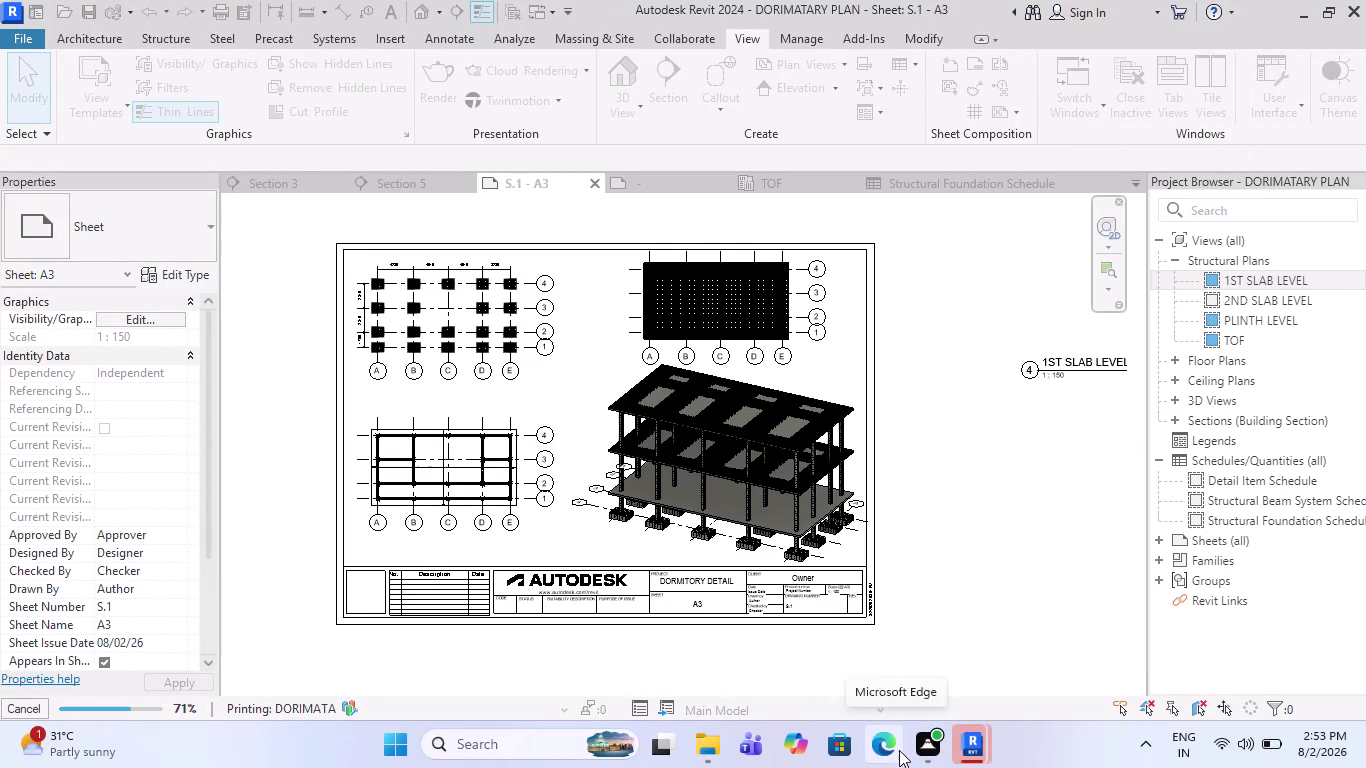
Bring up File Explorer from the taskbar and scroll its navigation pane to Quick access.
click(718, 745)
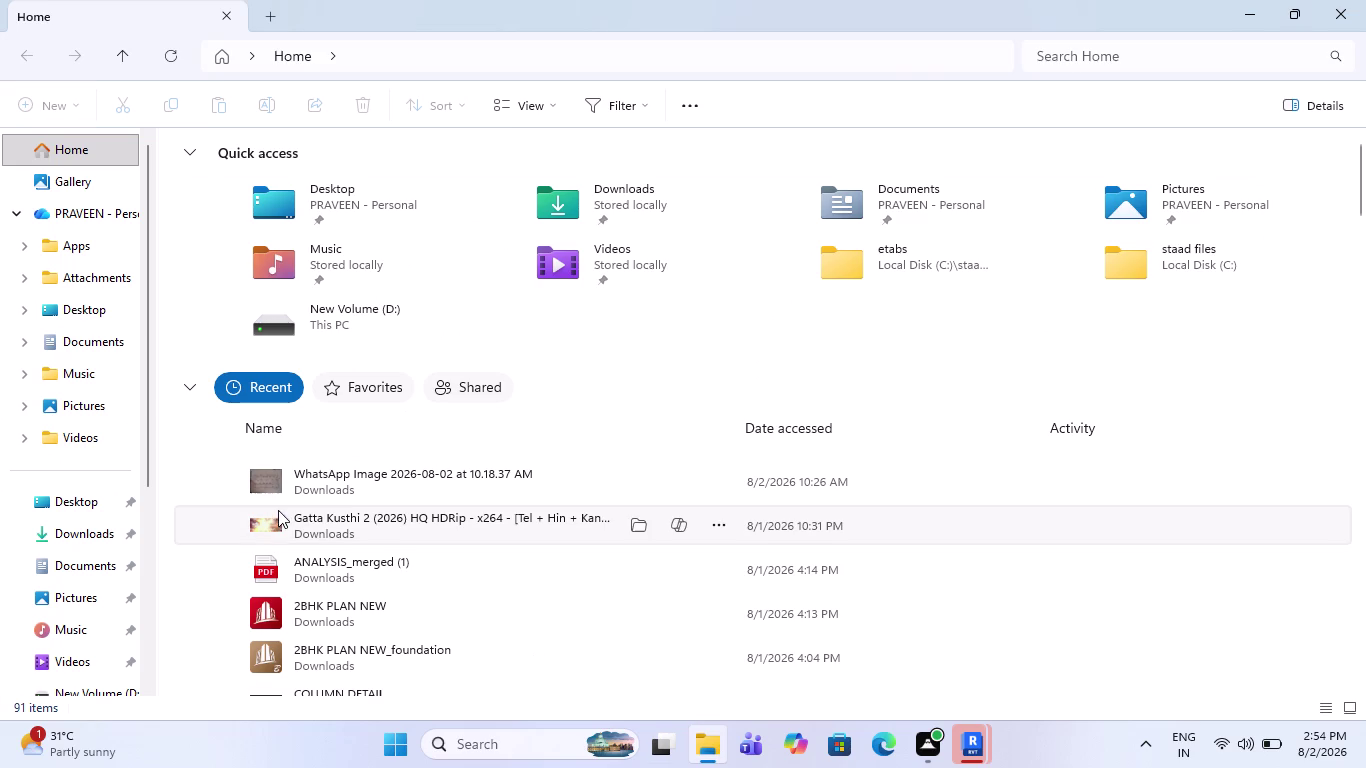
scroll(up, 3)
scroll(down, 3)
scroll(up, 3)
scroll(up, 3)
scroll(up, 3)
scroll(up, 3)
click(85, 149)
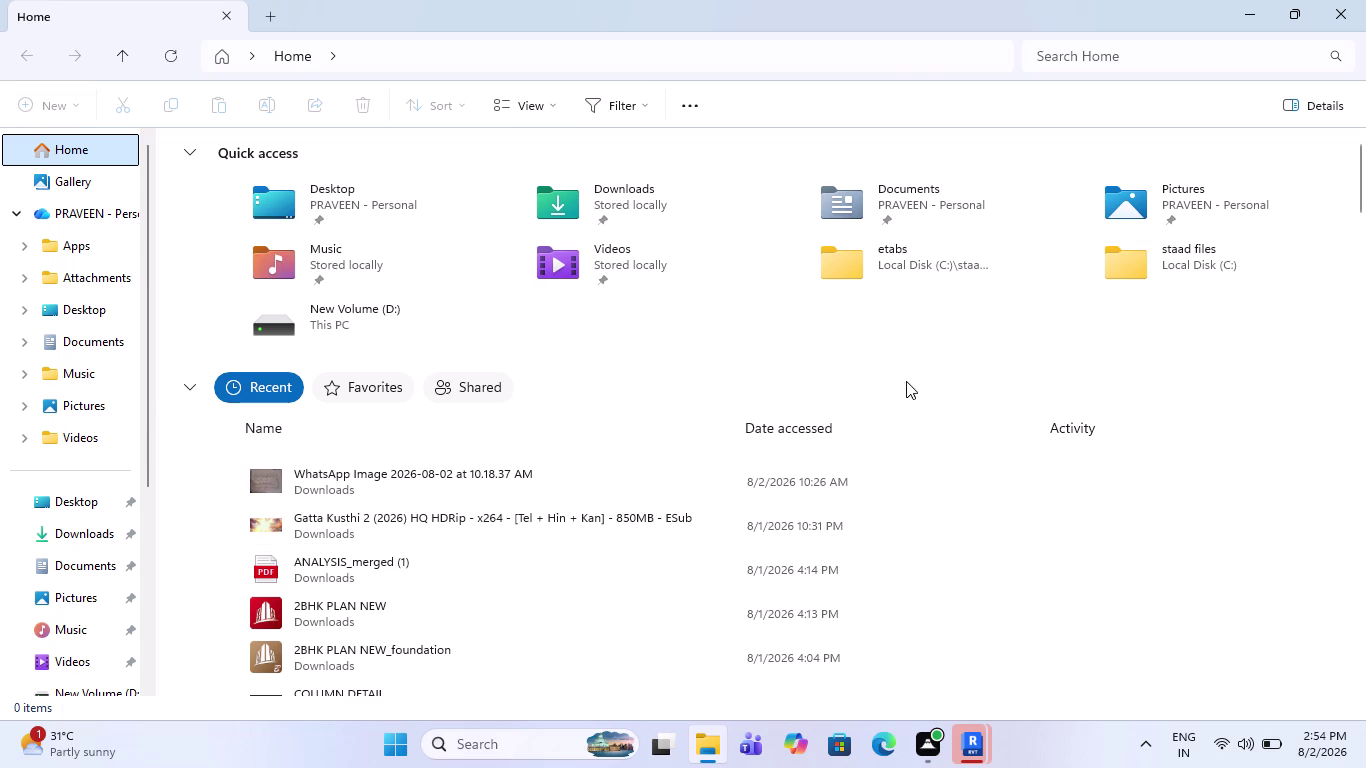
Open the Downloads folder, then switch to the Documents folder.
double_click(601, 208)
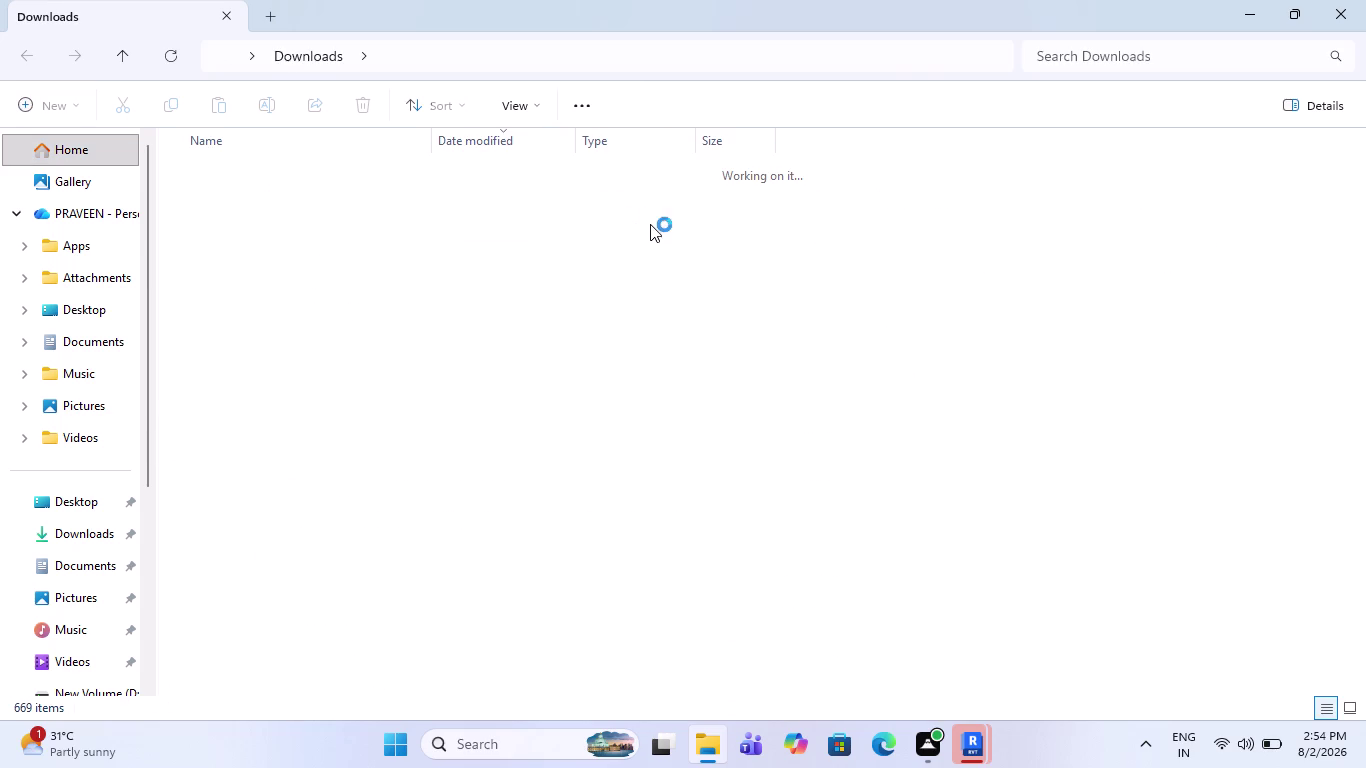
scroll(up, 3)
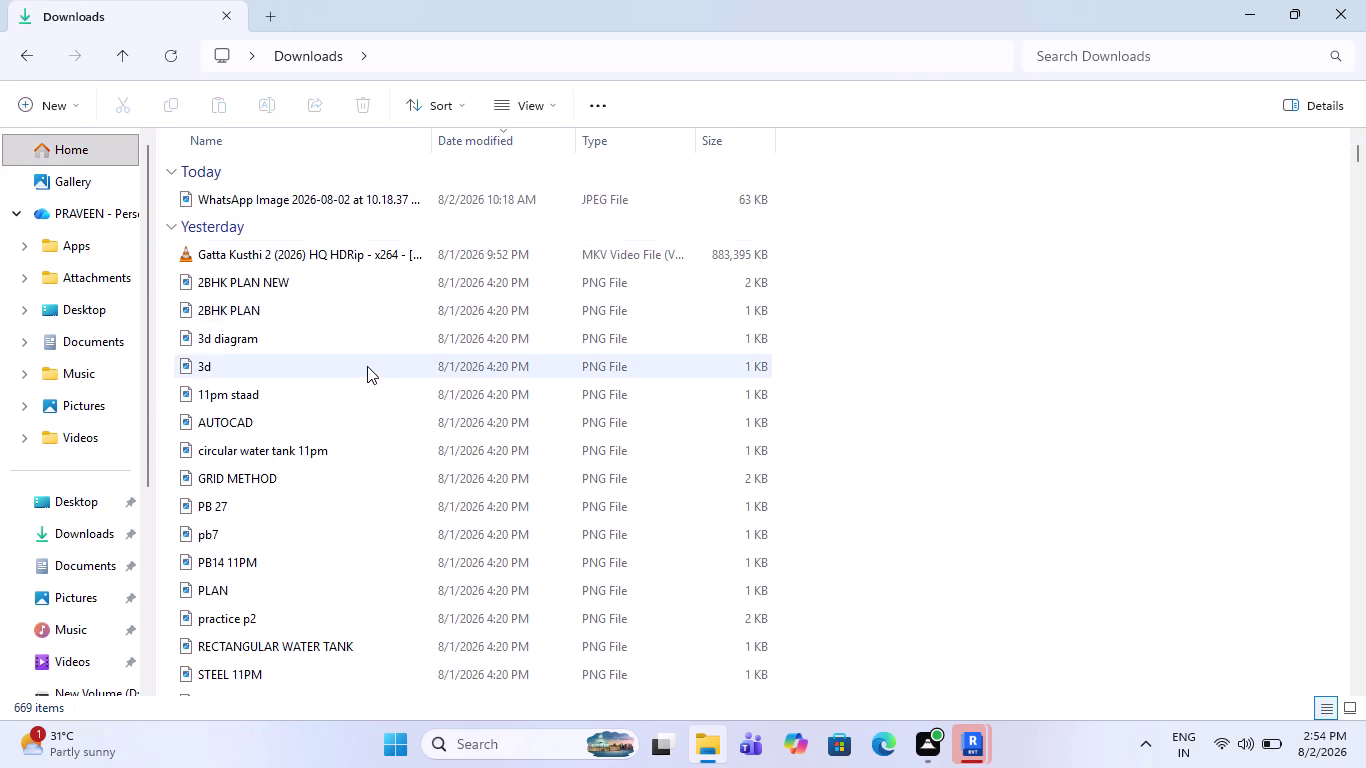
scroll(down, 3)
scroll(up, 3)
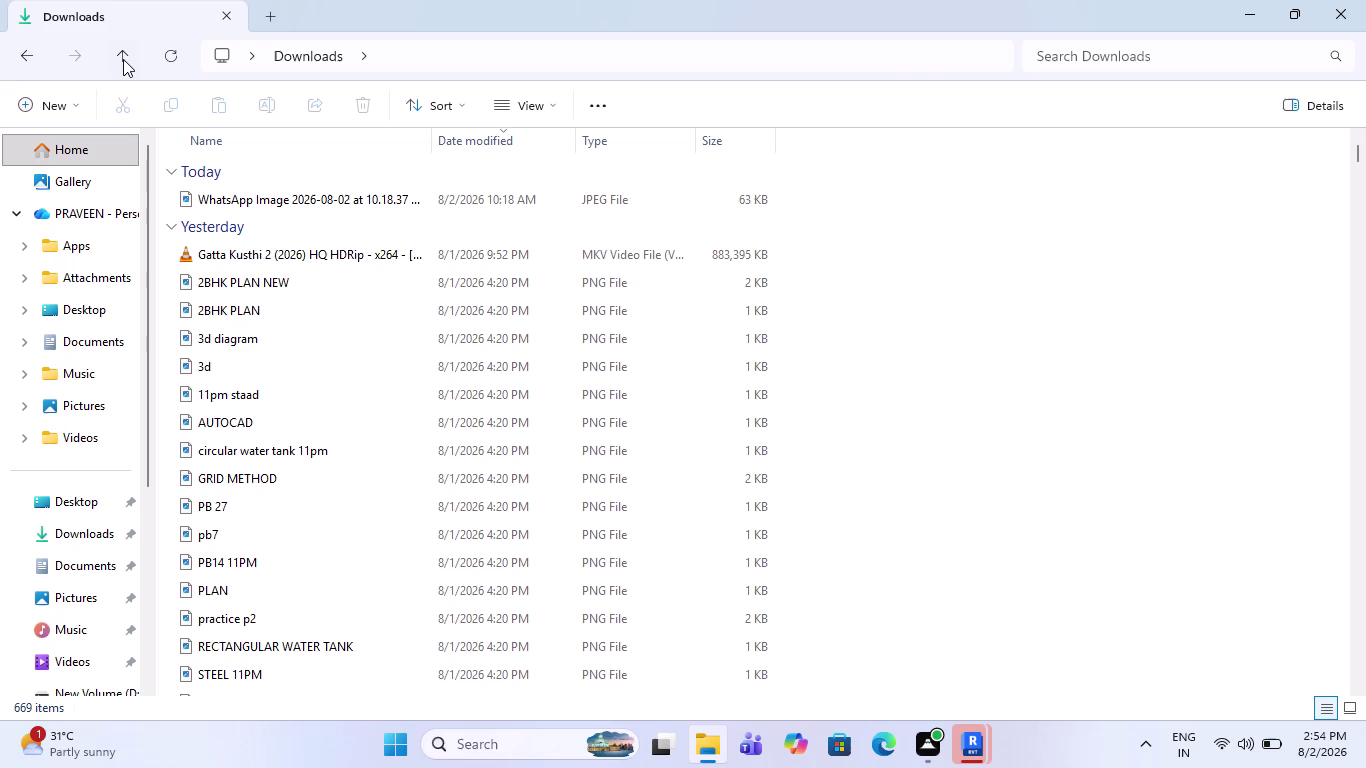
double_click(101, 338)
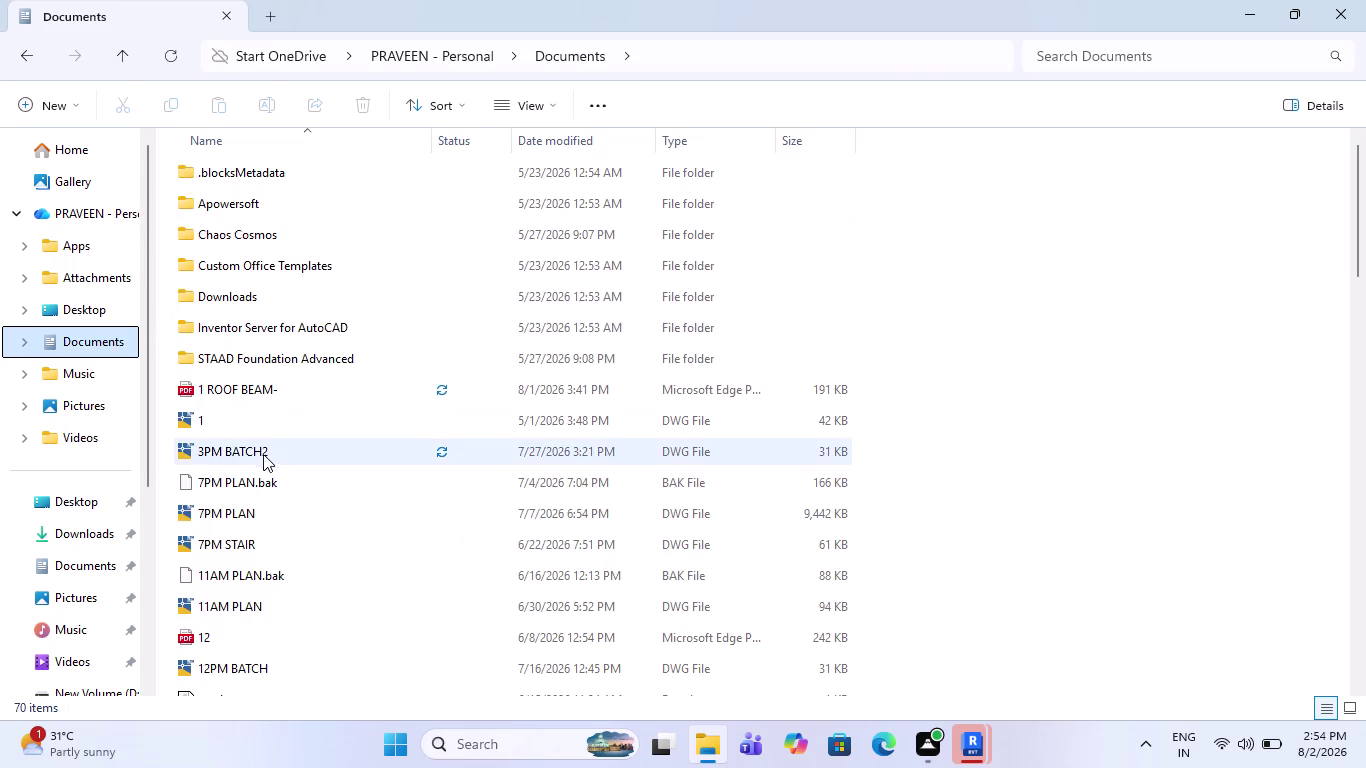
Scroll through the Documents files and sort them by Status.
scroll(down, 3)
scroll(down, 3)
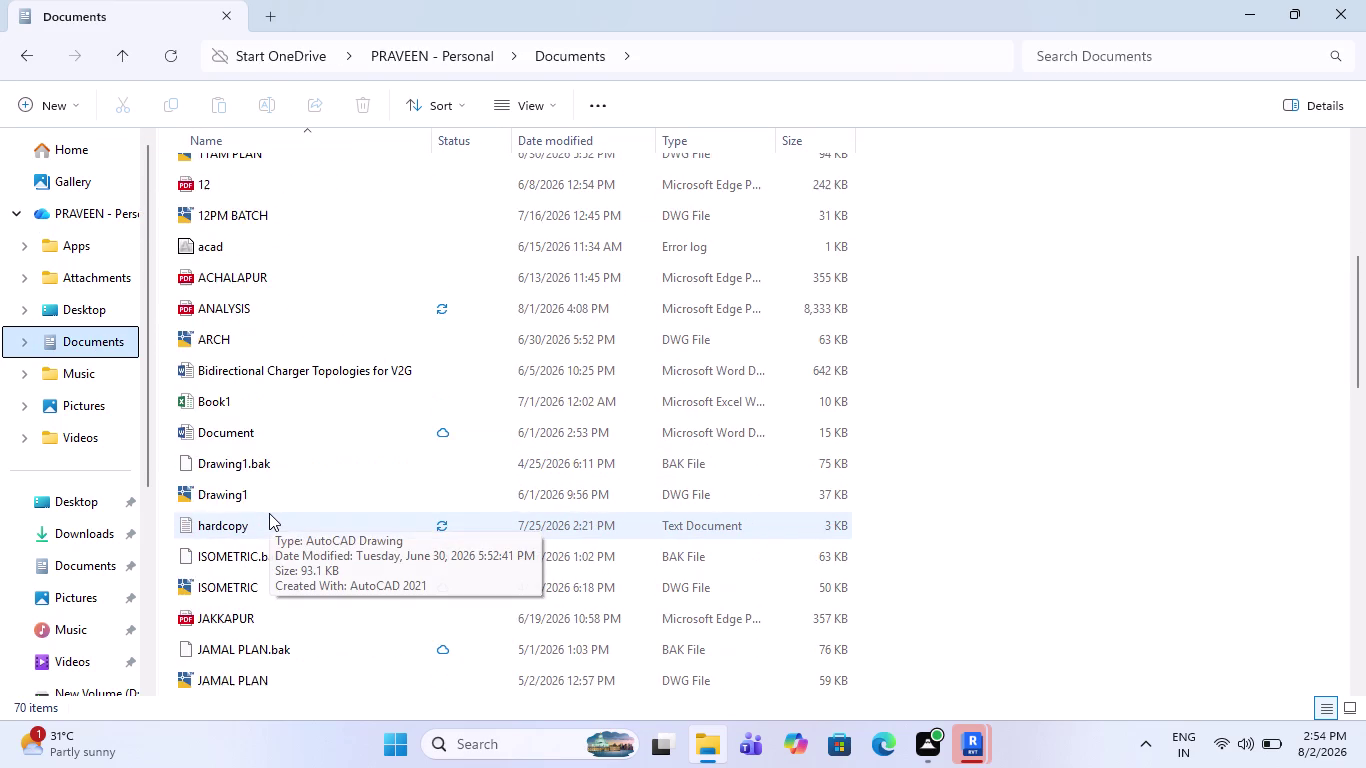
scroll(down, 3)
scroll(down, 3)
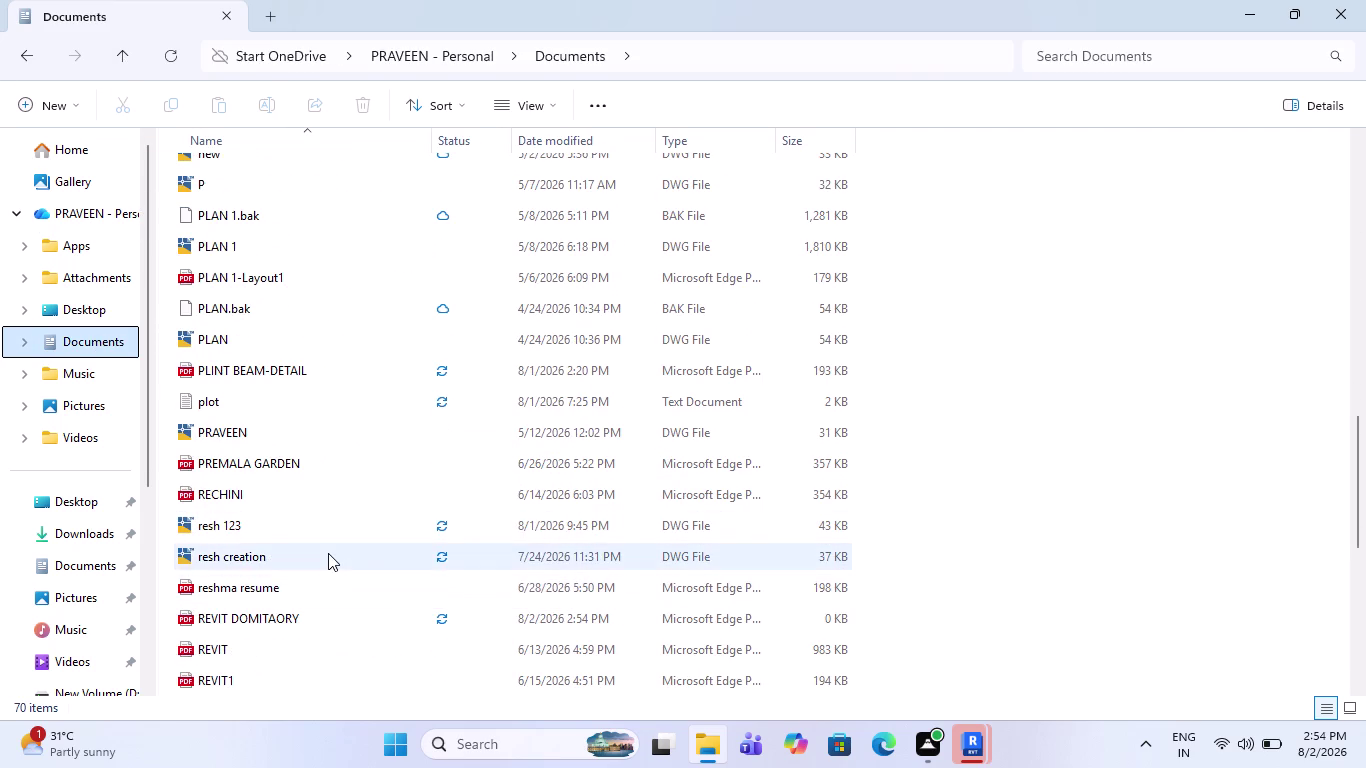
scroll(down, 3)
scroll(up, 3)
scroll(up, 3)
scroll(down, 3)
scroll(up, 3)
scroll(up, 3)
scroll(up, 3)
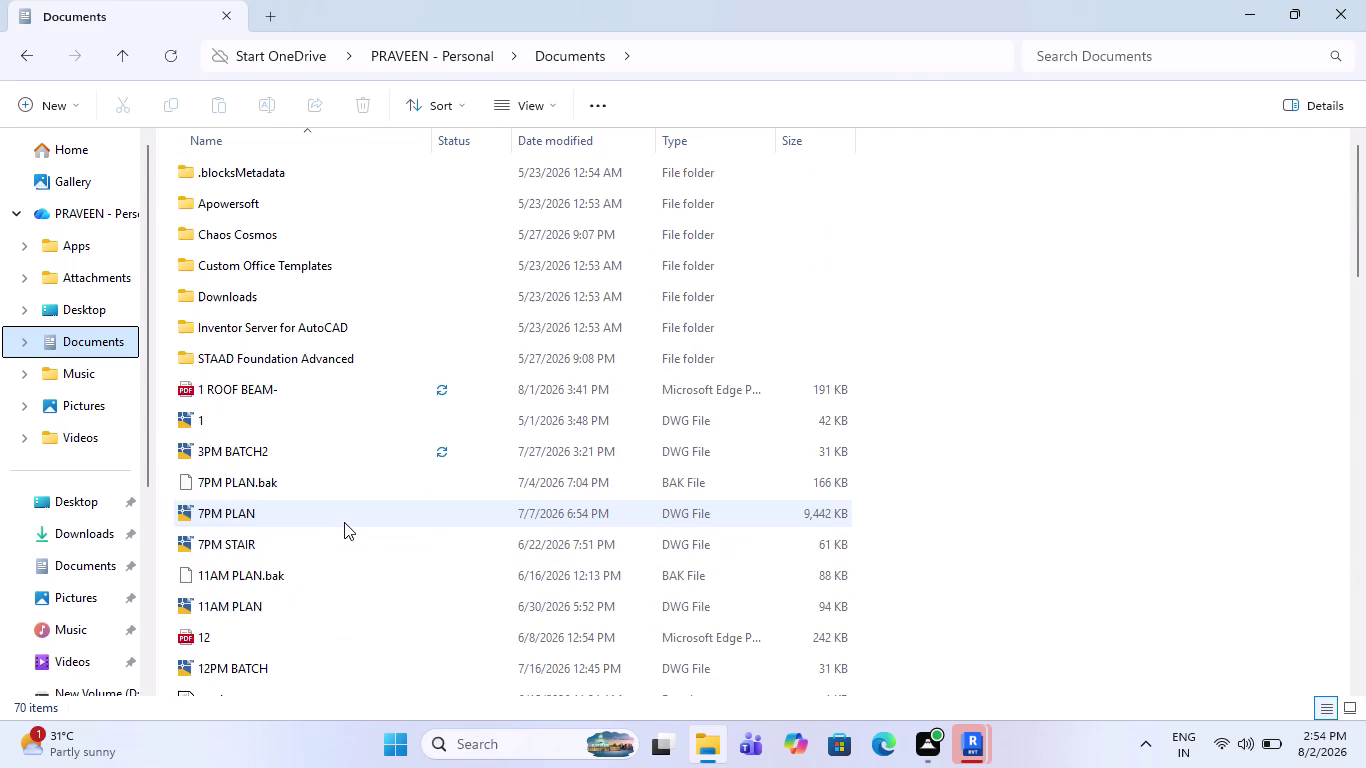
scroll(up, 3)
click(456, 100)
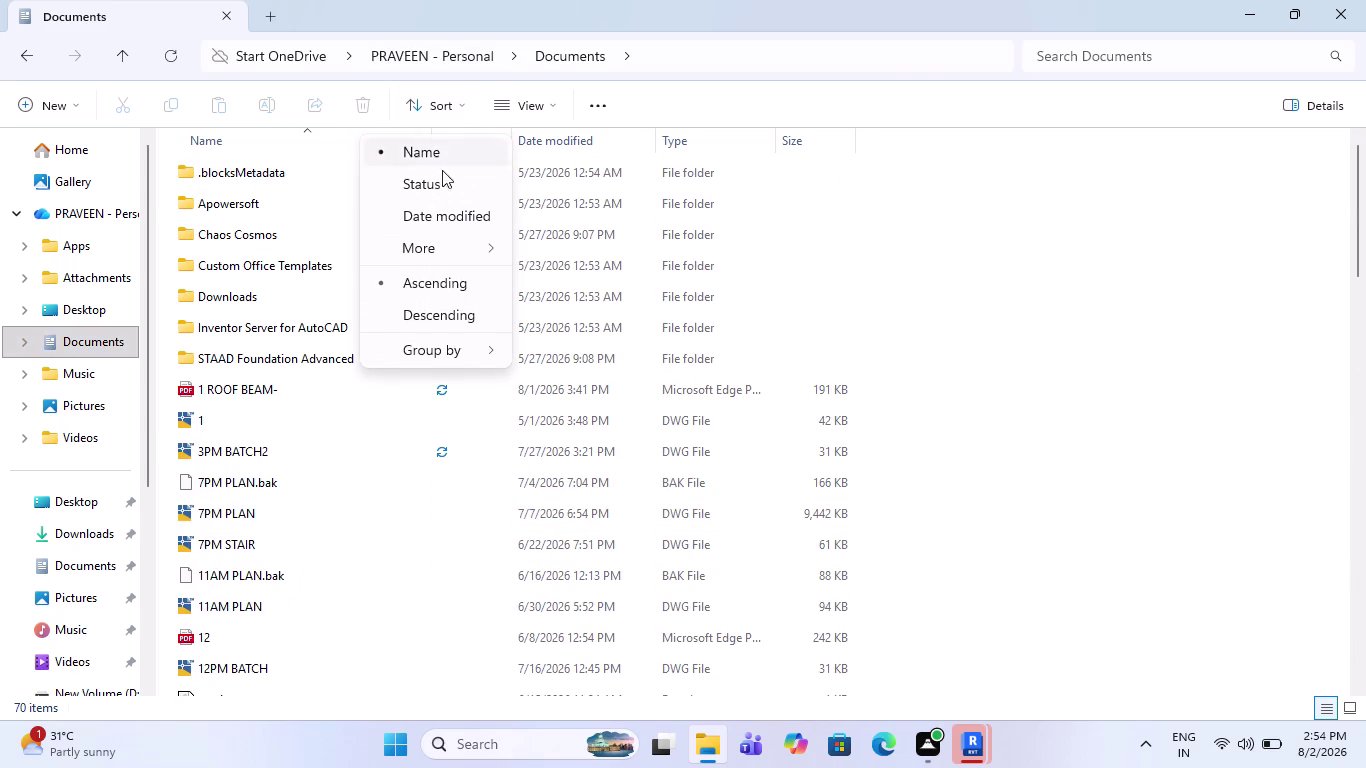
click(438, 209)
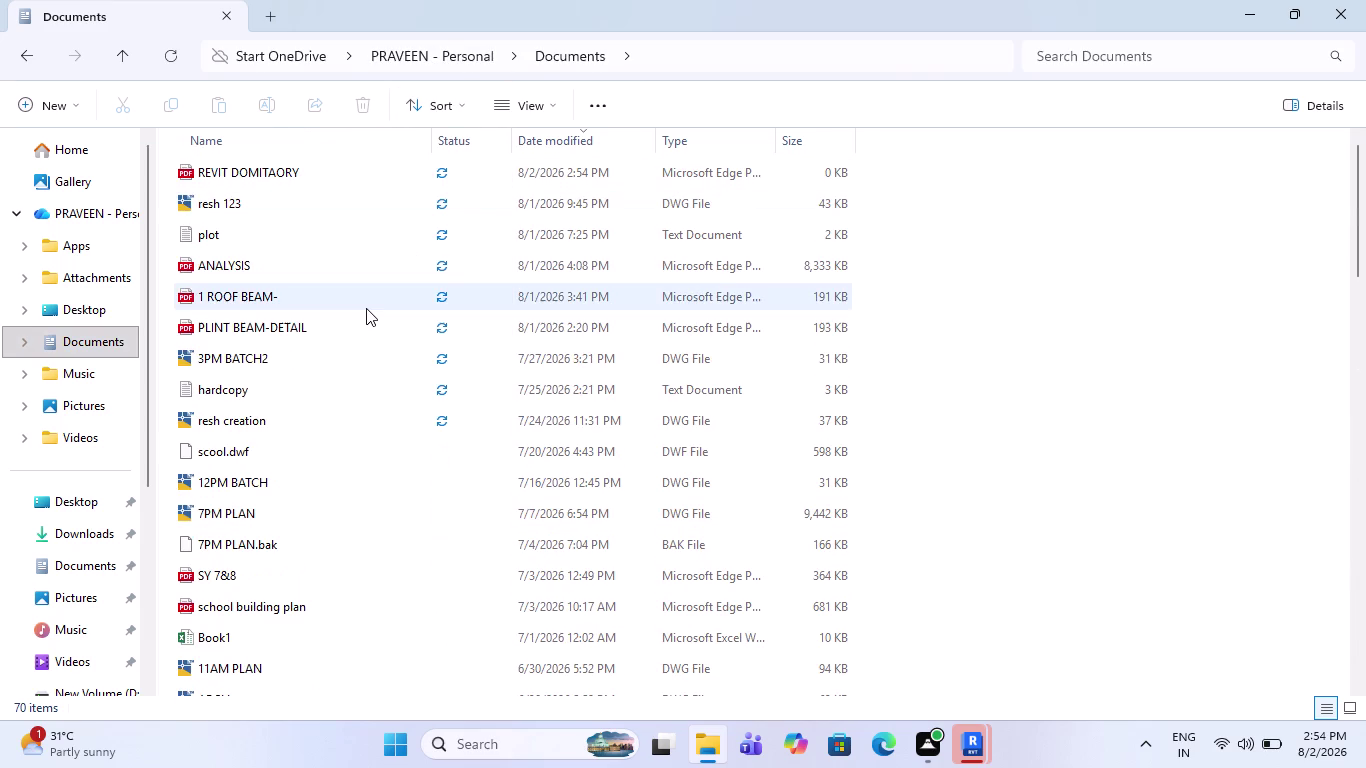
Open the REVIT DOMITAORY PDF from the sorted Documents list in Edge.
scroll(up, 3)
scroll(up, 3)
click(376, 166)
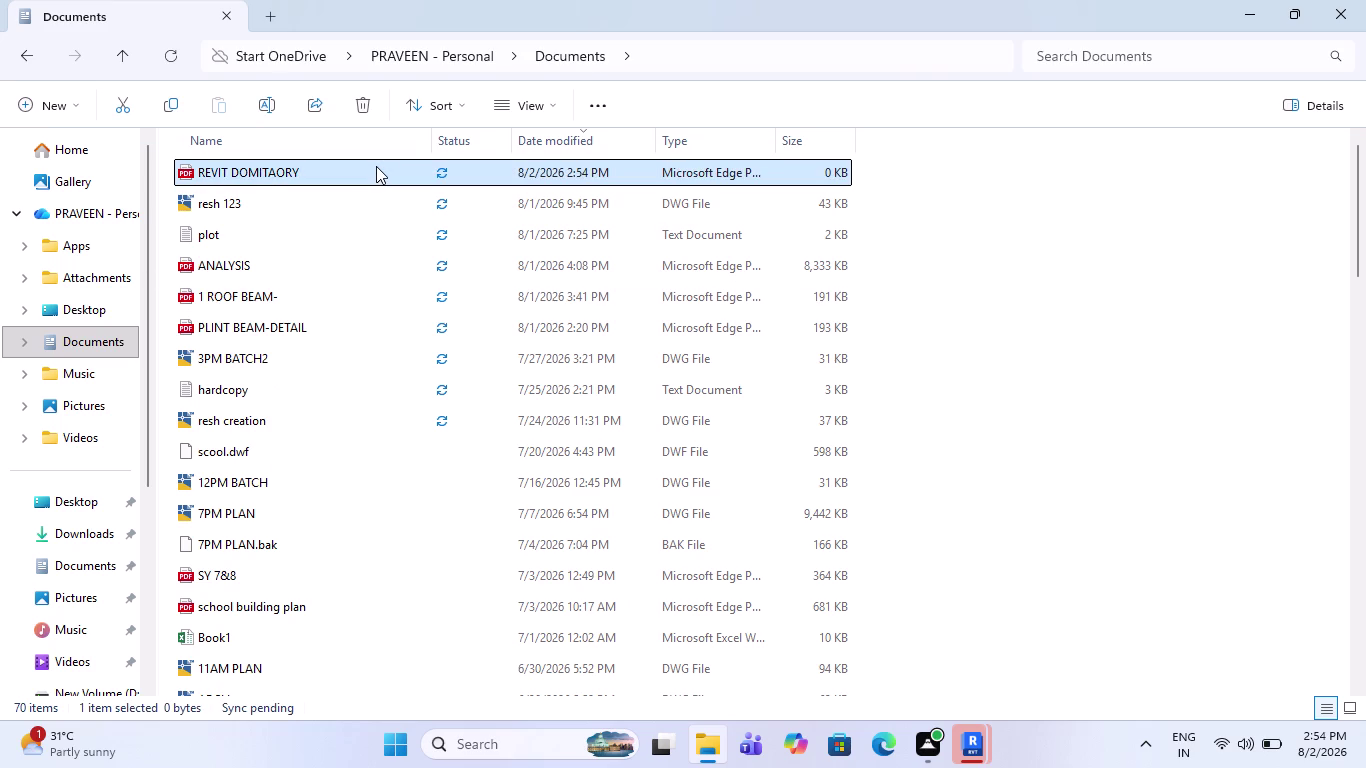
double_click(376, 166)
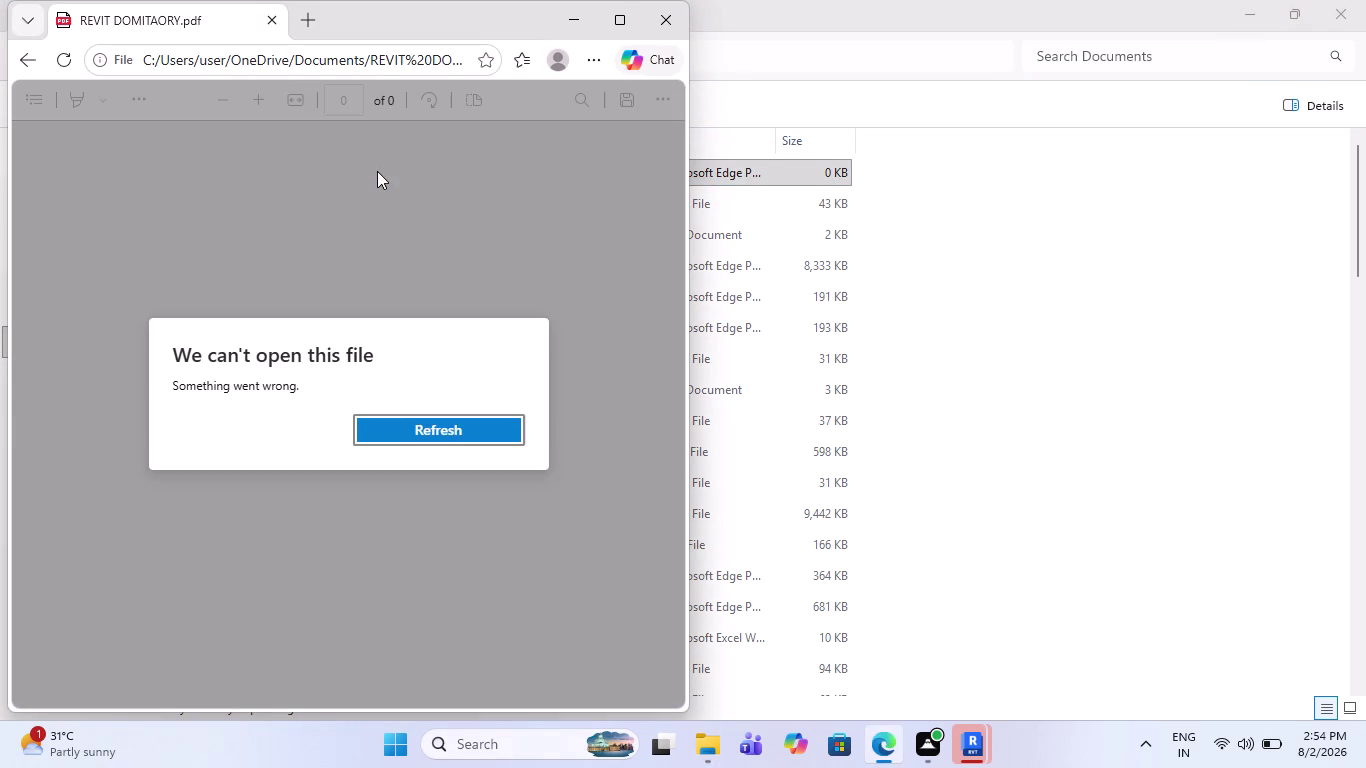
click(453, 431)
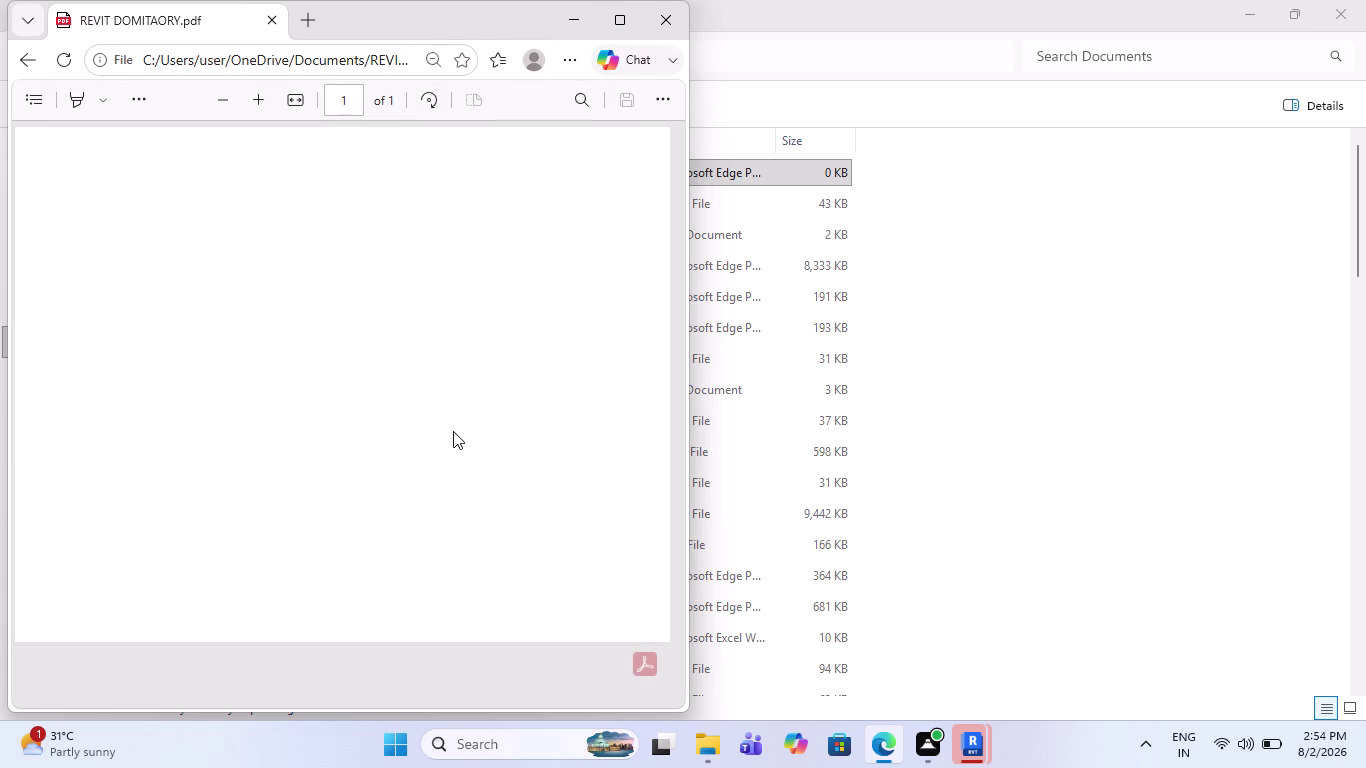
scroll(down, 3)
scroll(down, 3)
scroll(up, 3)
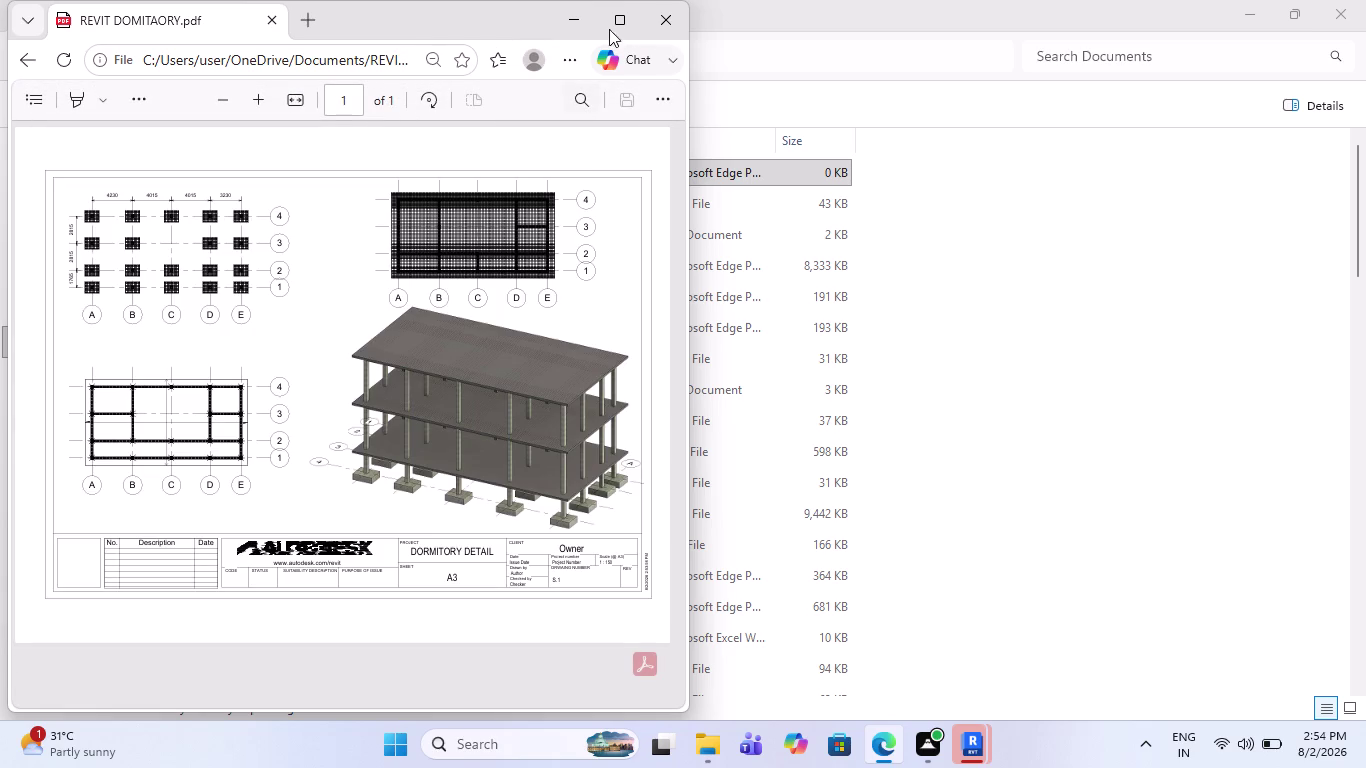
scroll(up, 3)
scroll(up, 3)
scroll(up, 3)
click(672, 18)
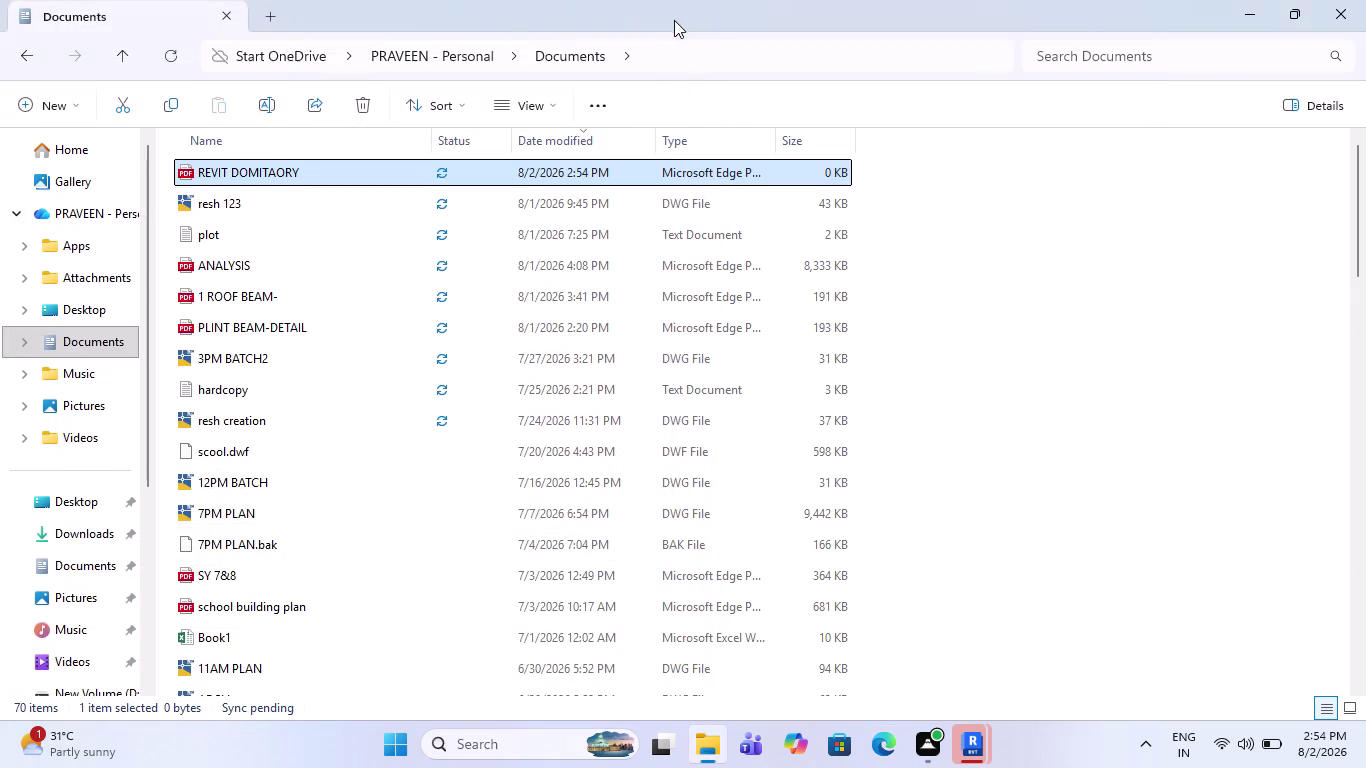